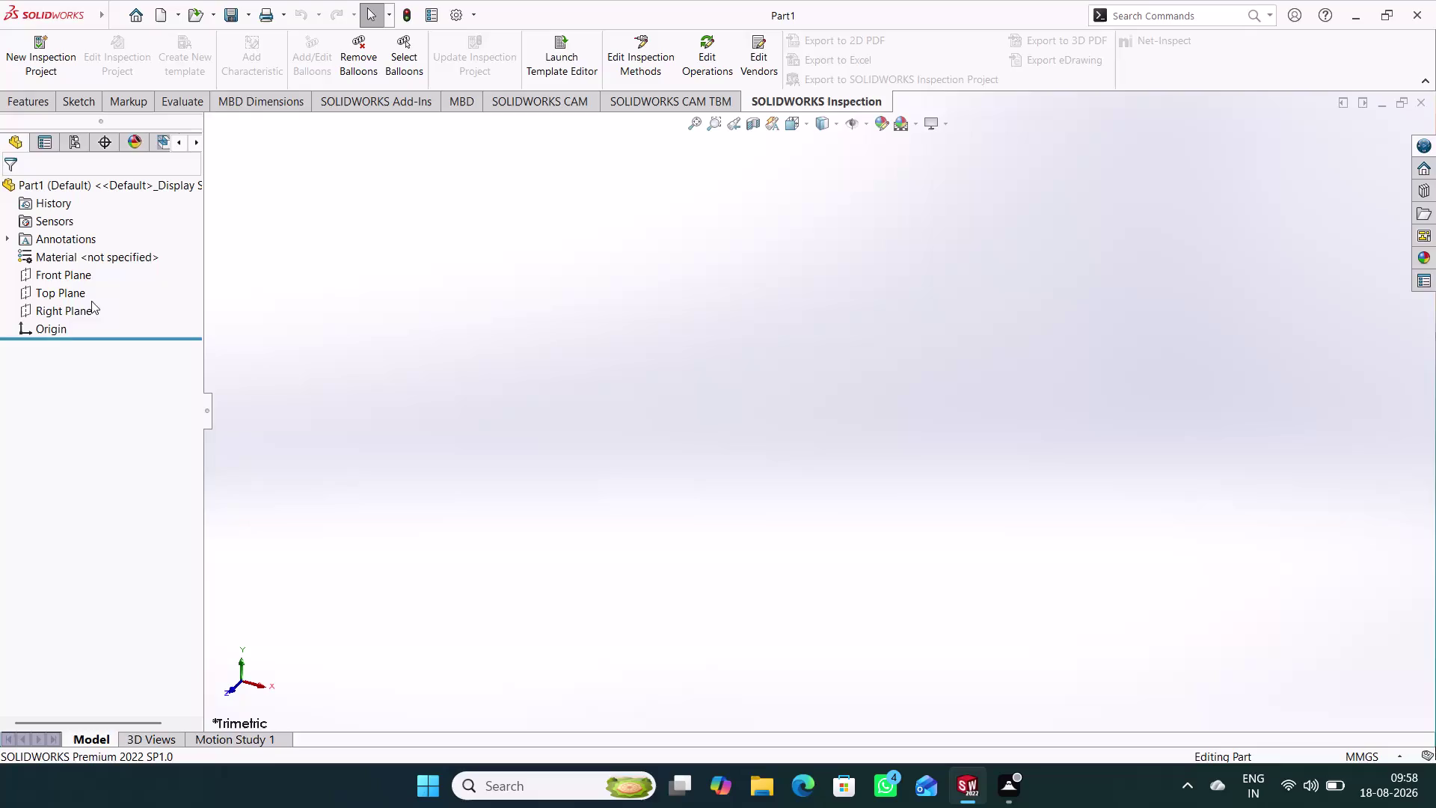
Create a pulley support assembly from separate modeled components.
Start a new sketch on the Right Plane, ready to draw lines.
click(92, 316)
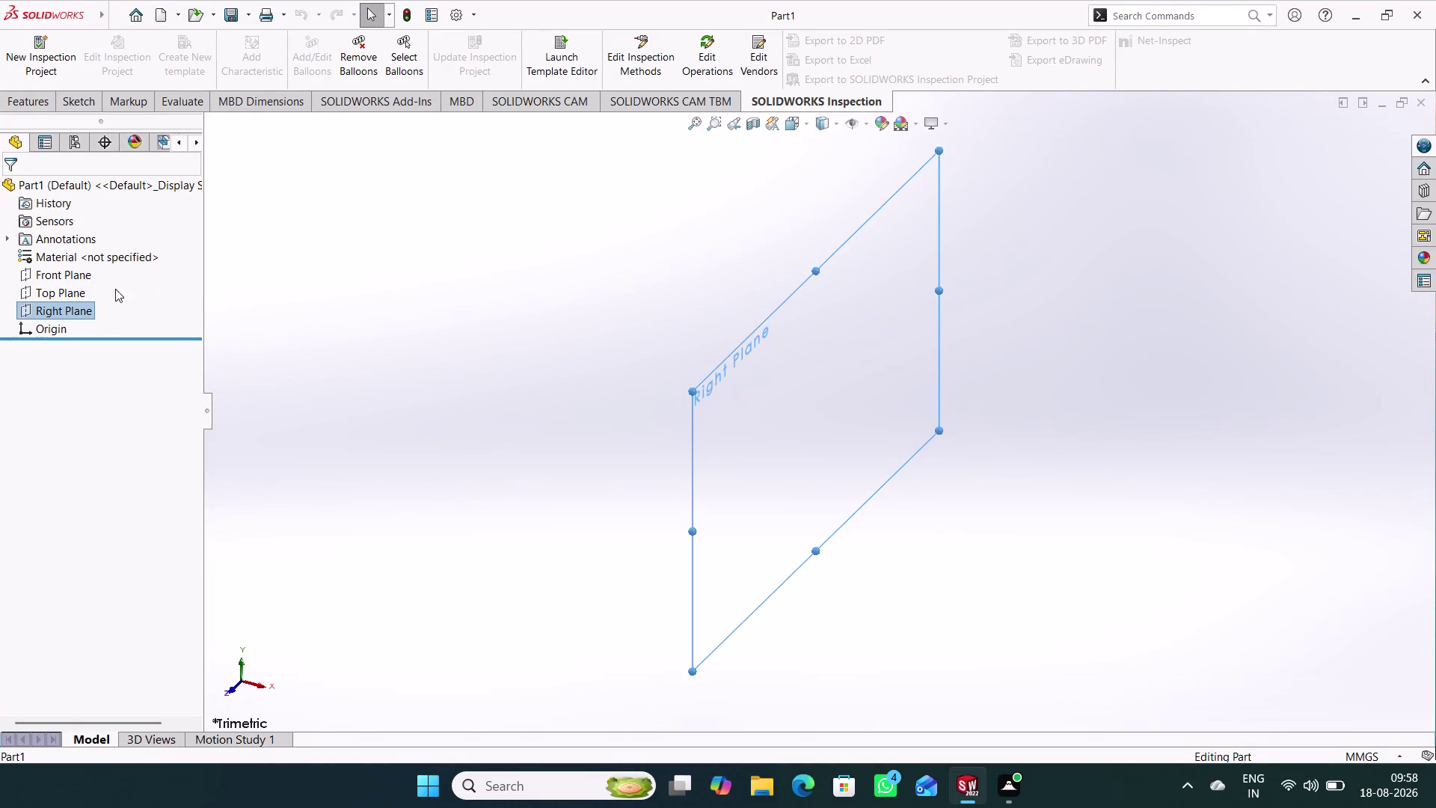
right_drag(304, 243, 297, 247)
click(327, 227)
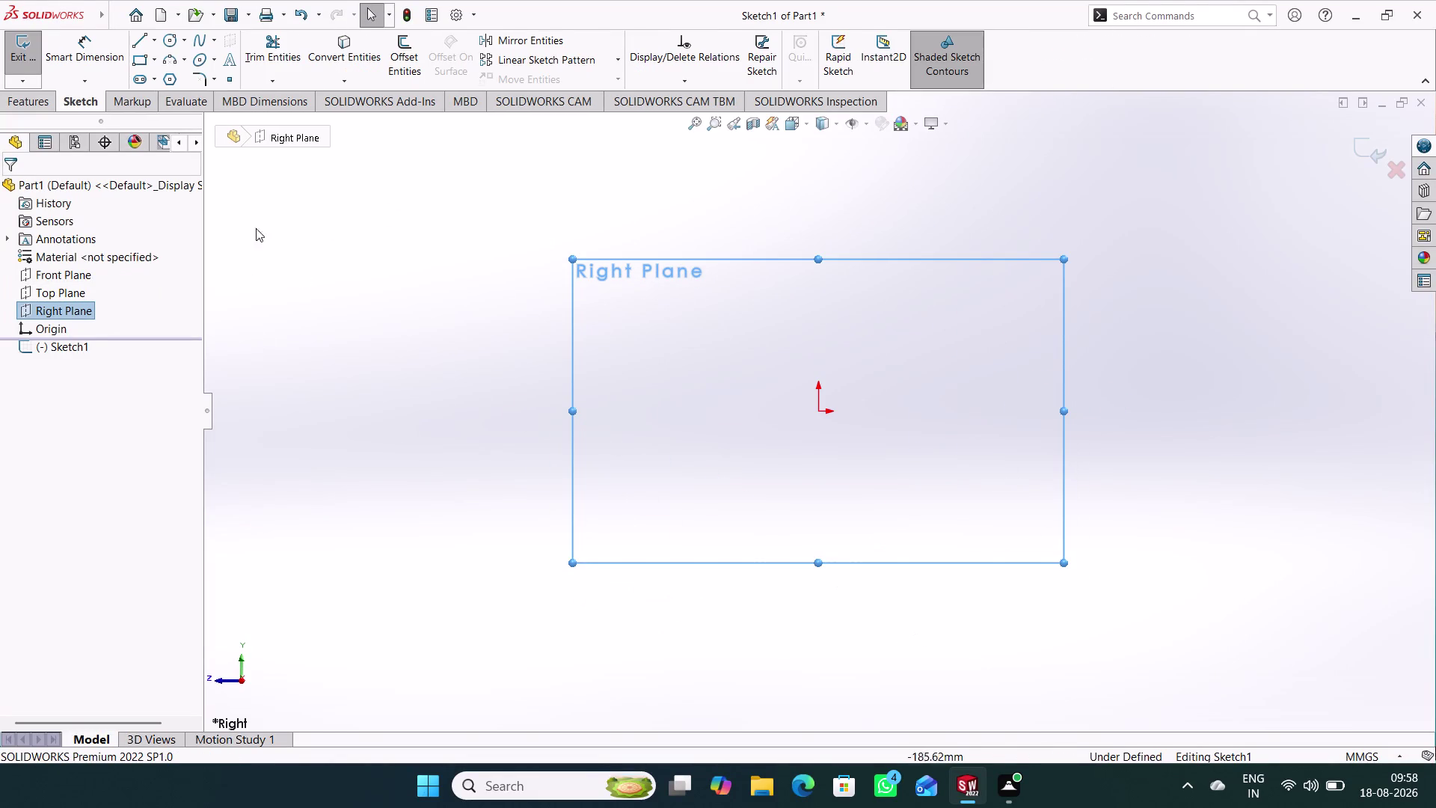
click(137, 41)
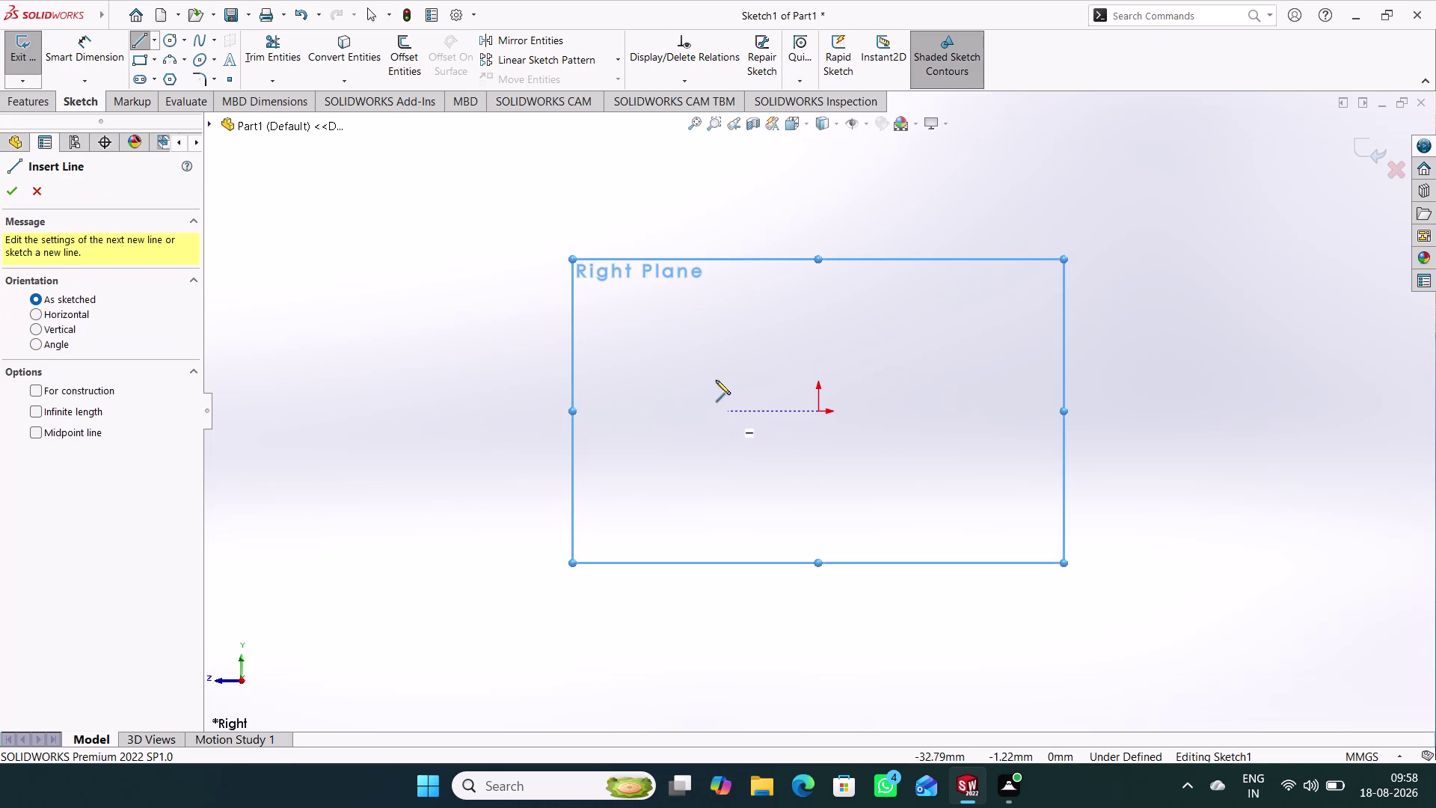
Draw the closed V-notch block outline from line segments and accept the low-memory warning.
click(758, 343)
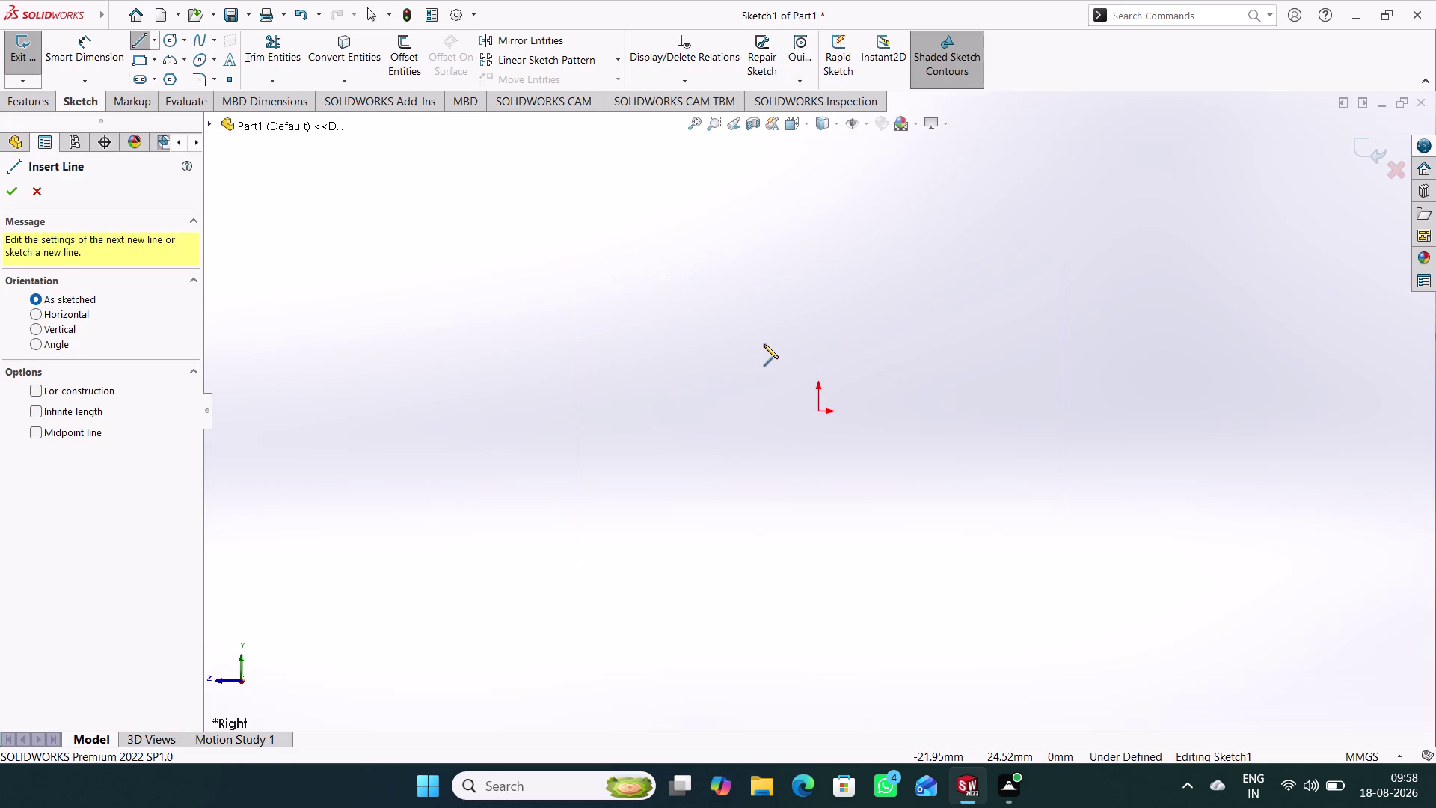
click(915, 340)
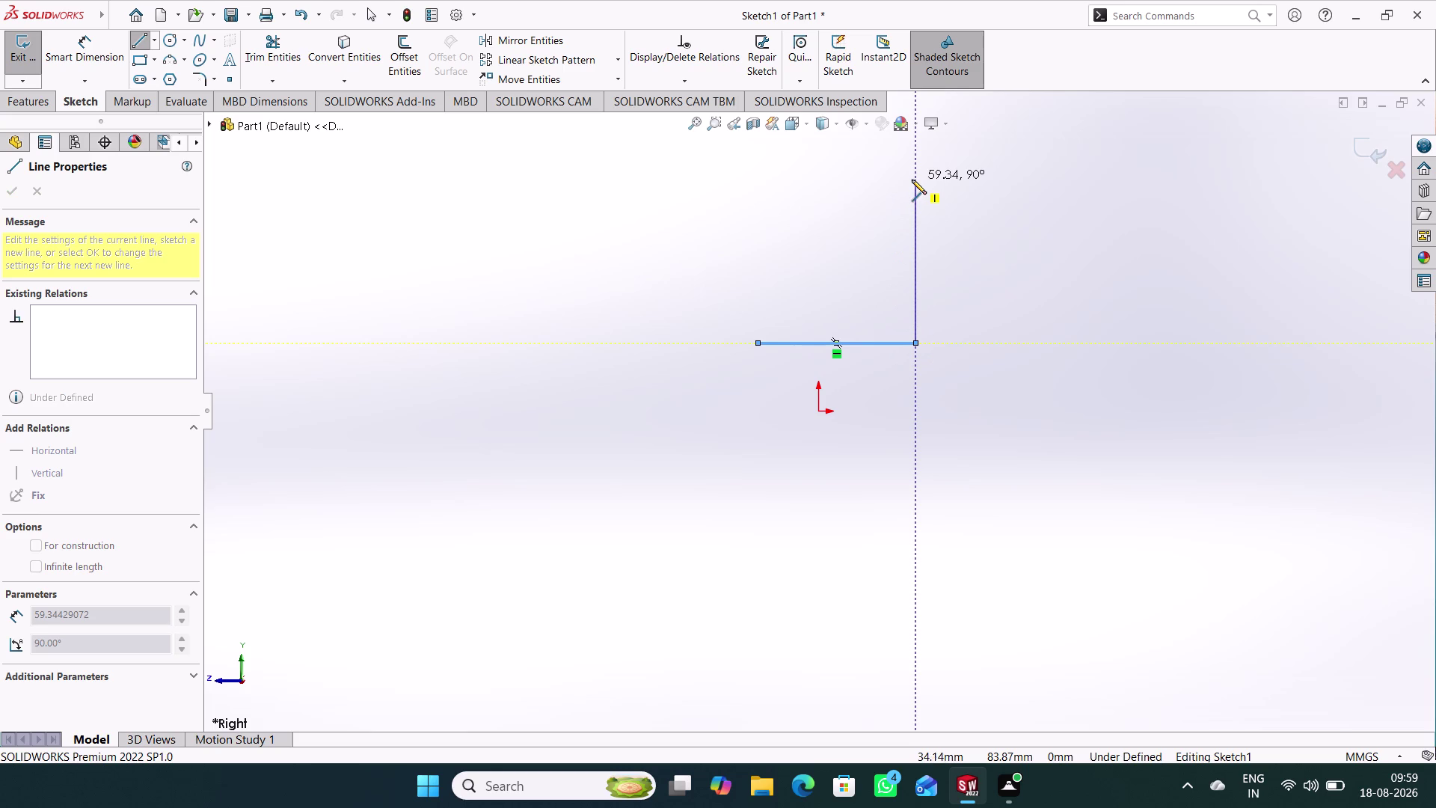
click(912, 180)
click(883, 181)
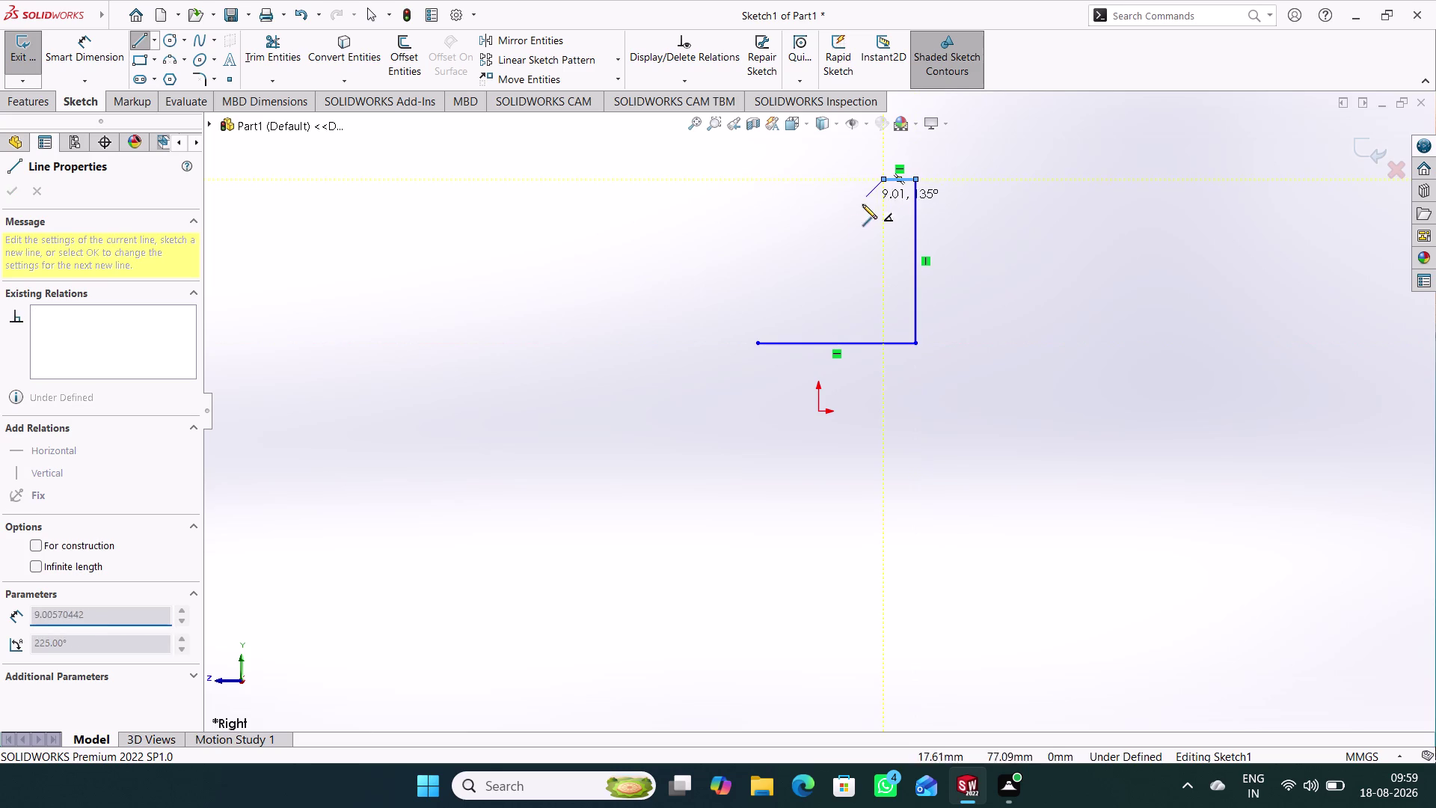
click(839, 240)
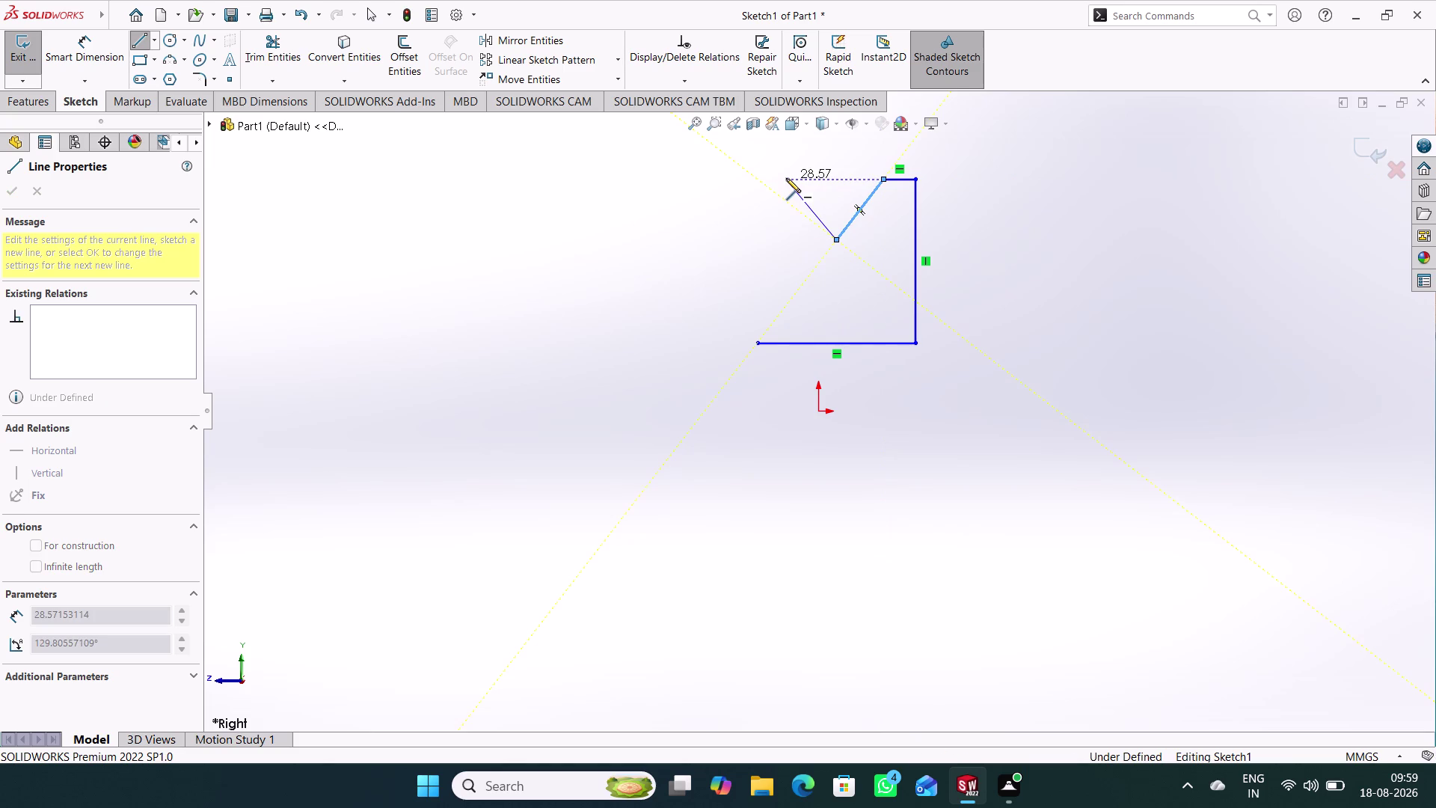
click(786, 178)
click(757, 179)
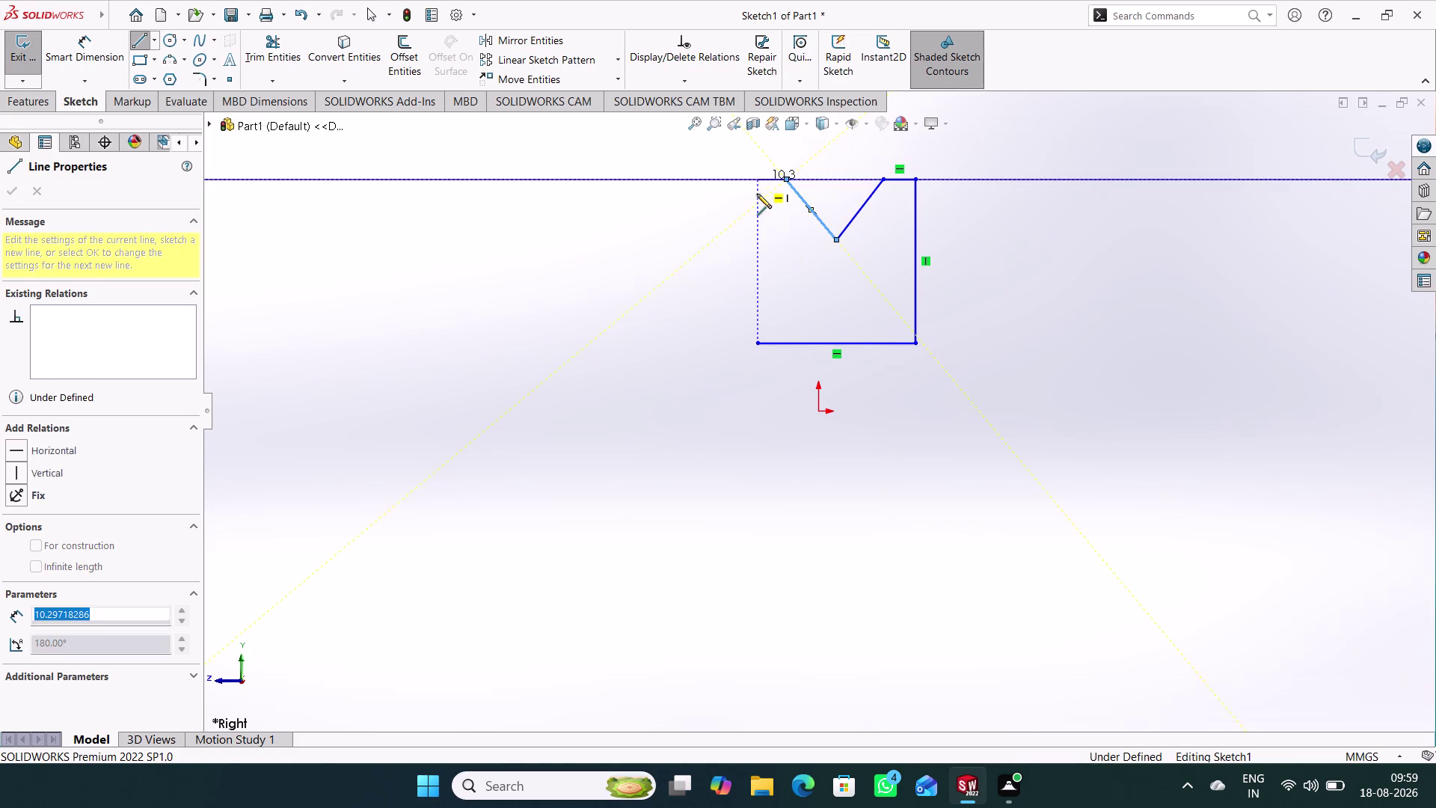
click(758, 343)
right_click(609, 299)
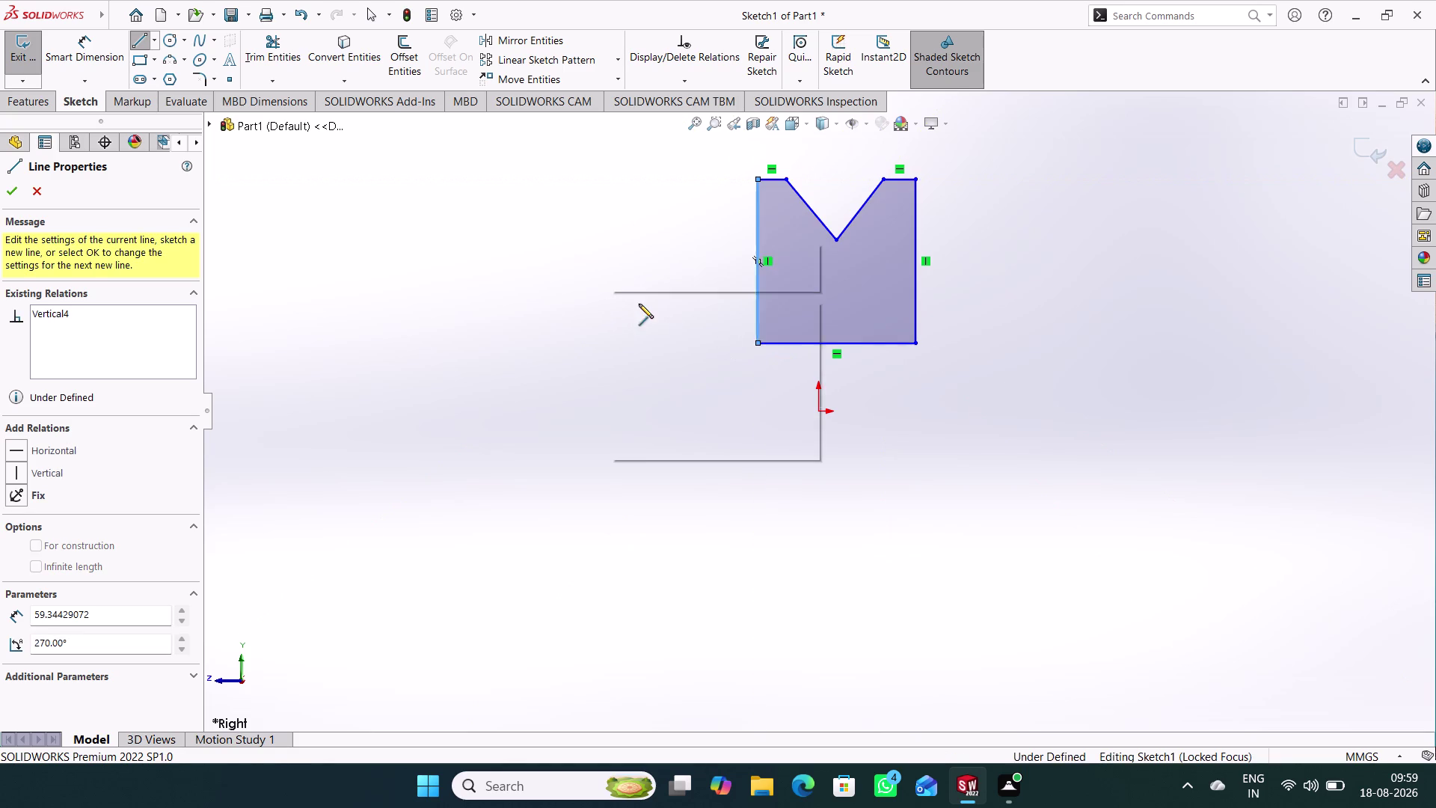
click(667, 310)
click(899, 437)
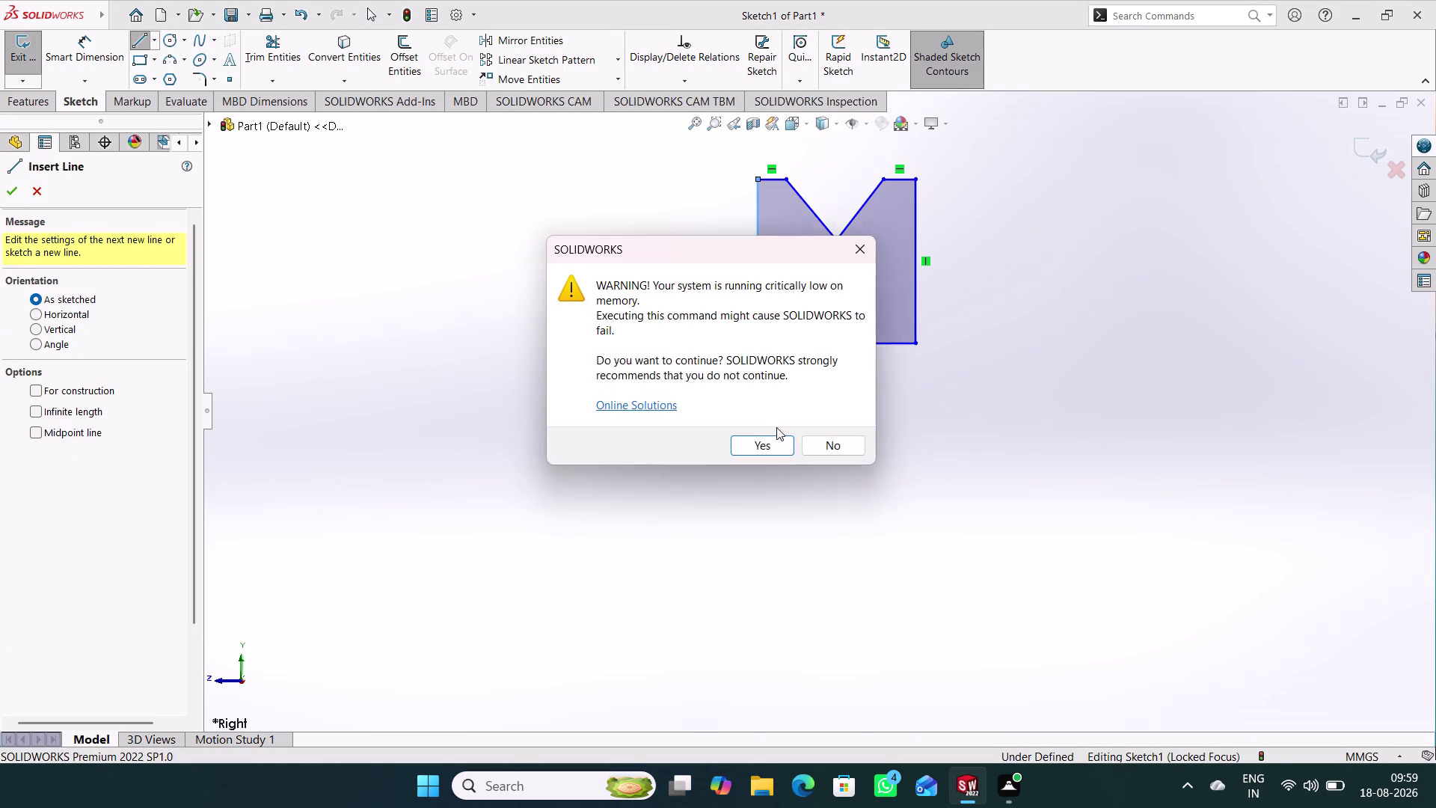
click(767, 446)
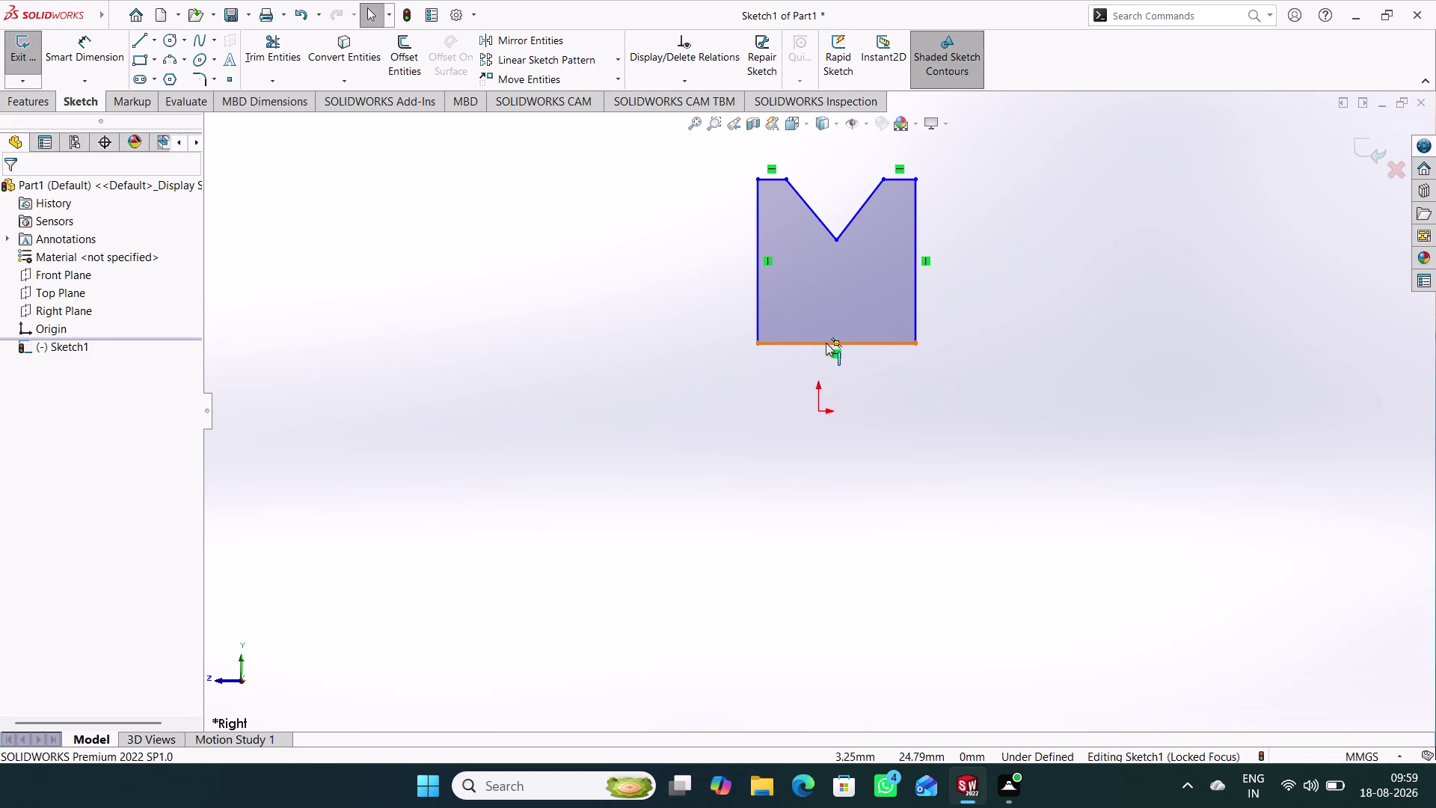
Add a Vertical relation between the bottom edge's midpoint and the origin.
click(837, 340)
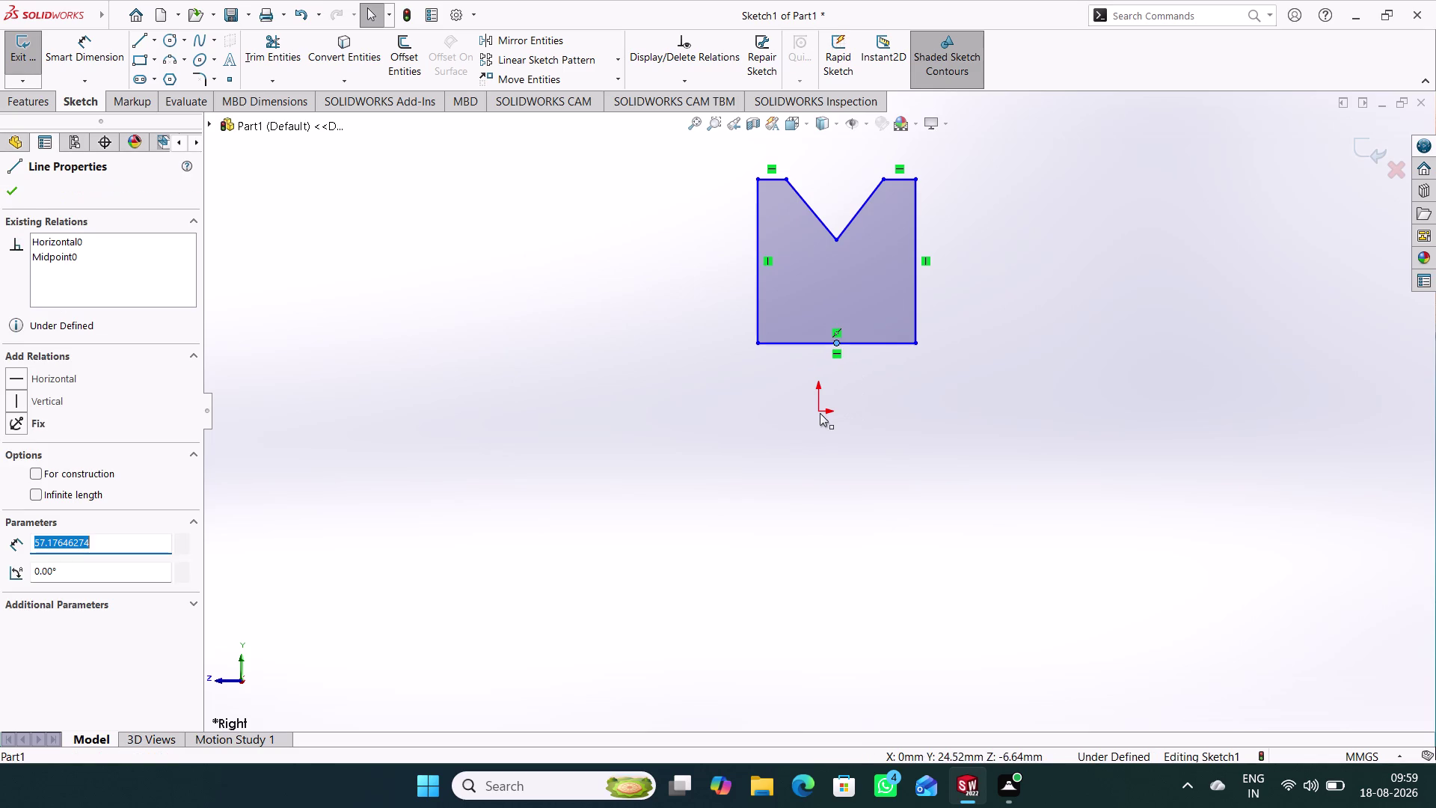
click(820, 413)
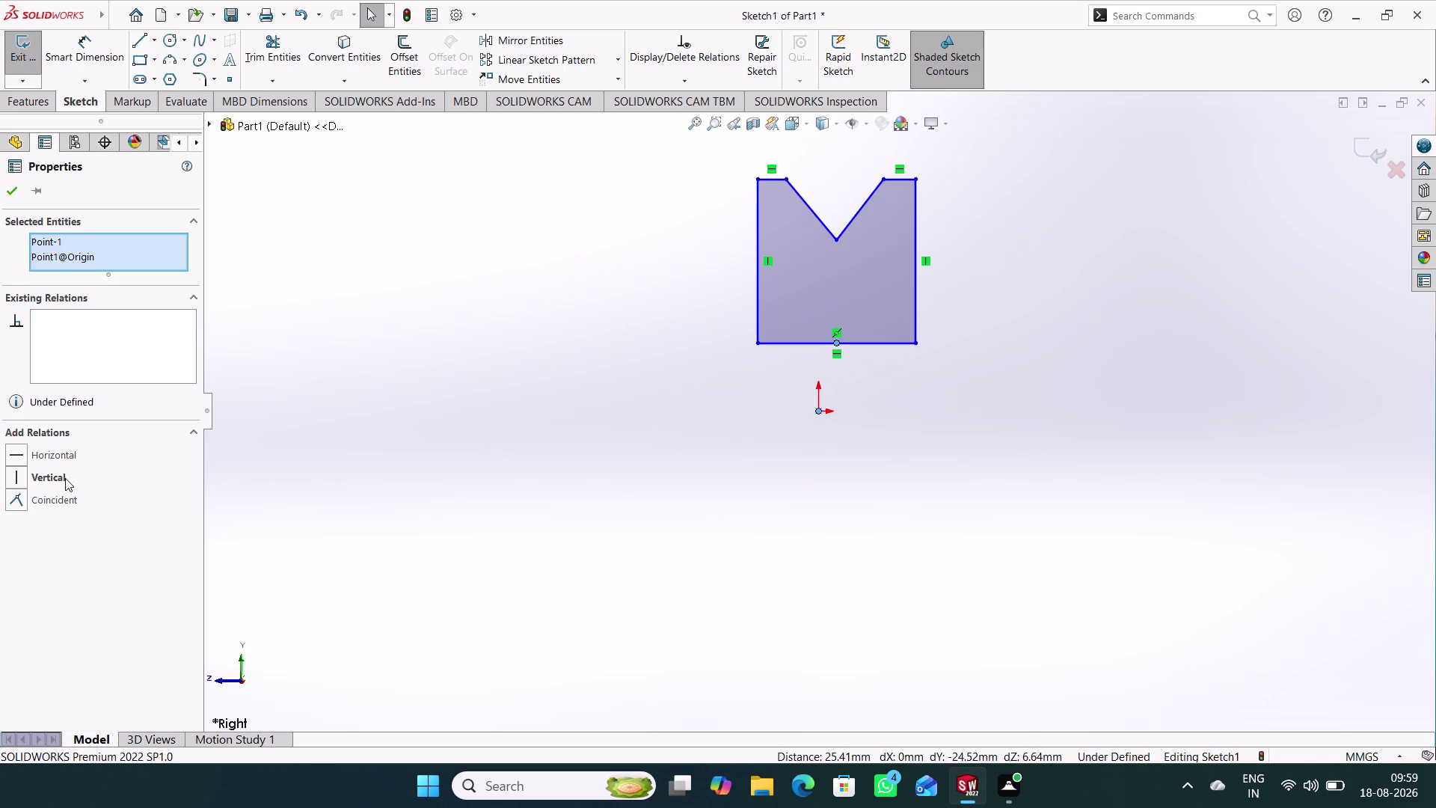
click(59, 477)
click(555, 405)
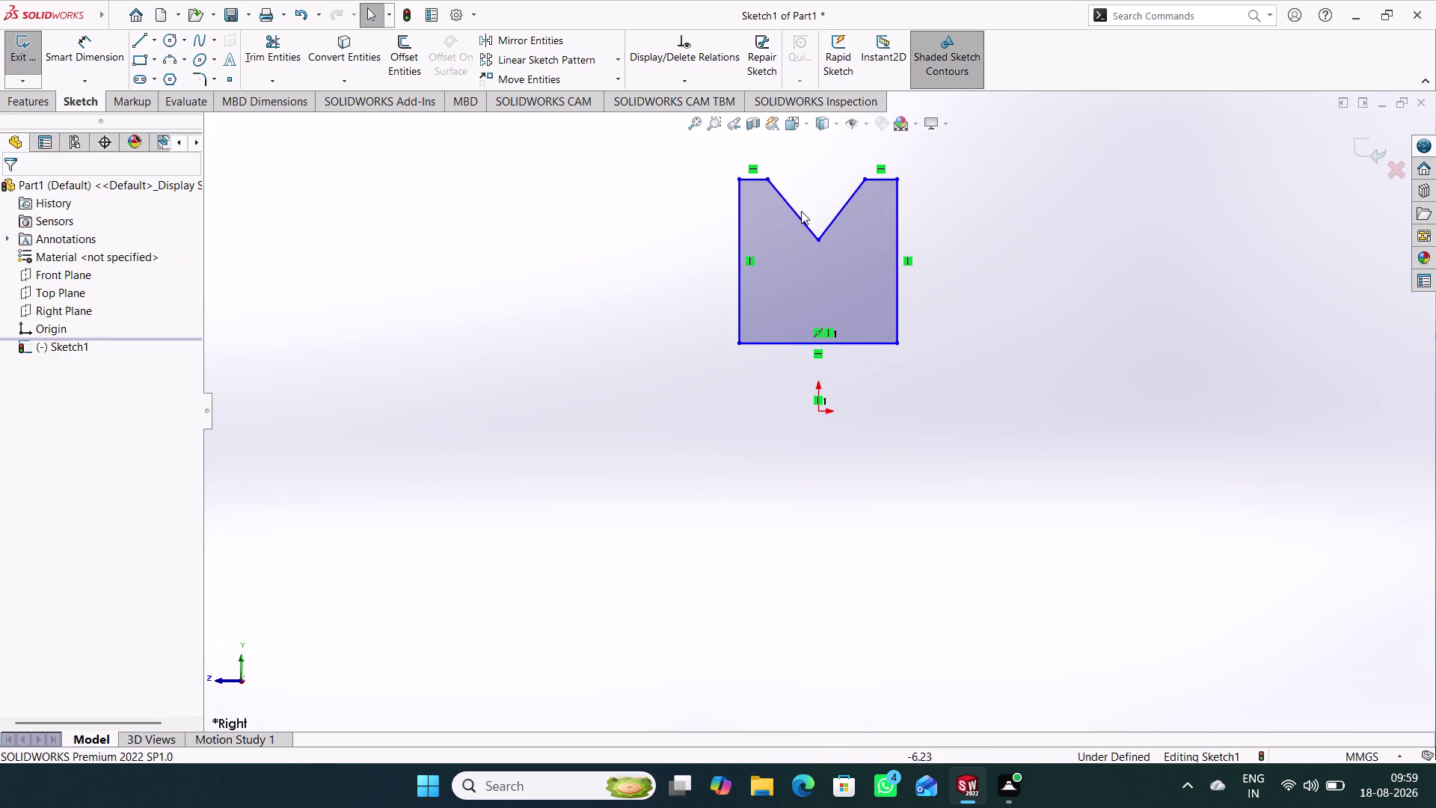
click(1058, 289)
right_drag(635, 488, 596, 231)
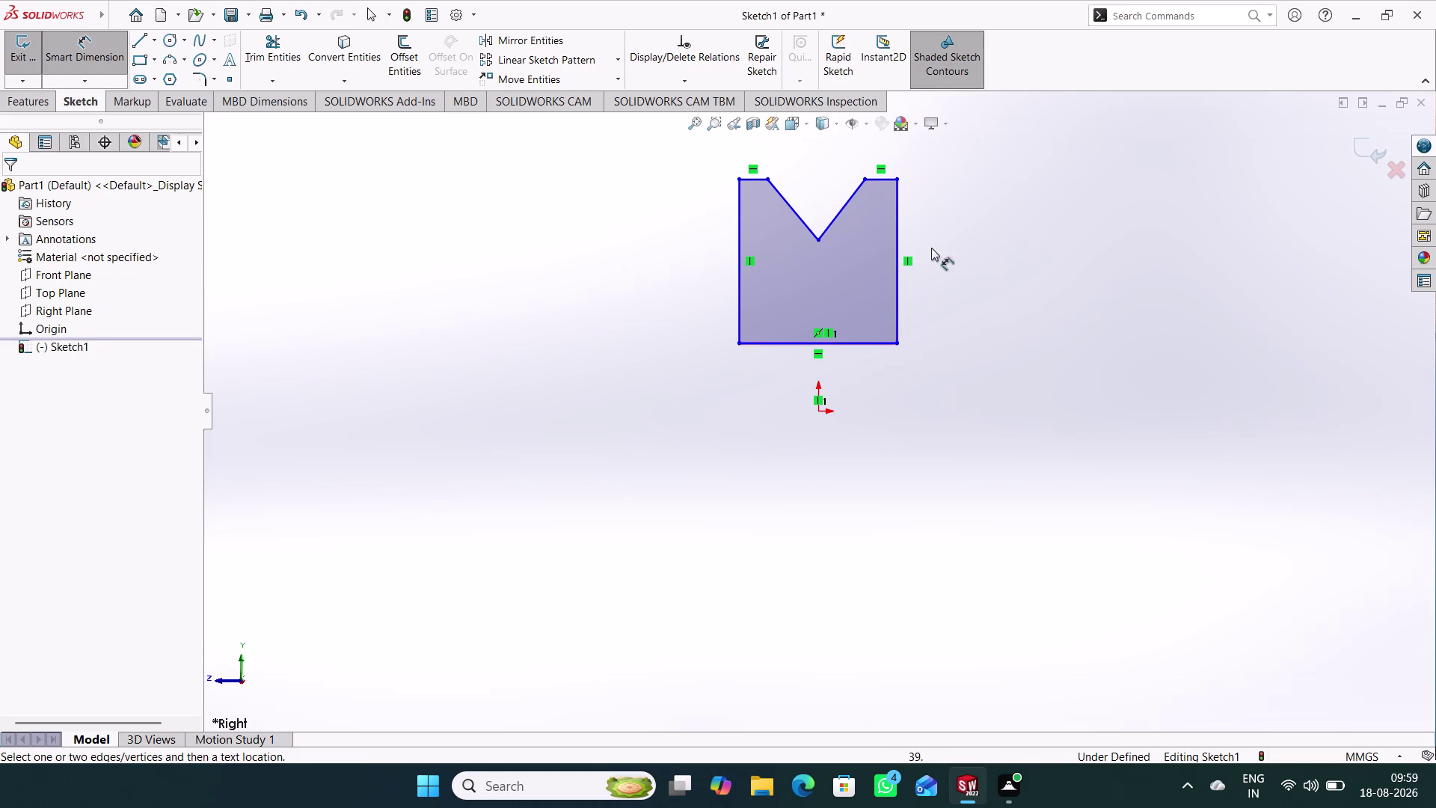
Dimension the origin to the top corner as 15.
click(819, 411)
click(901, 177)
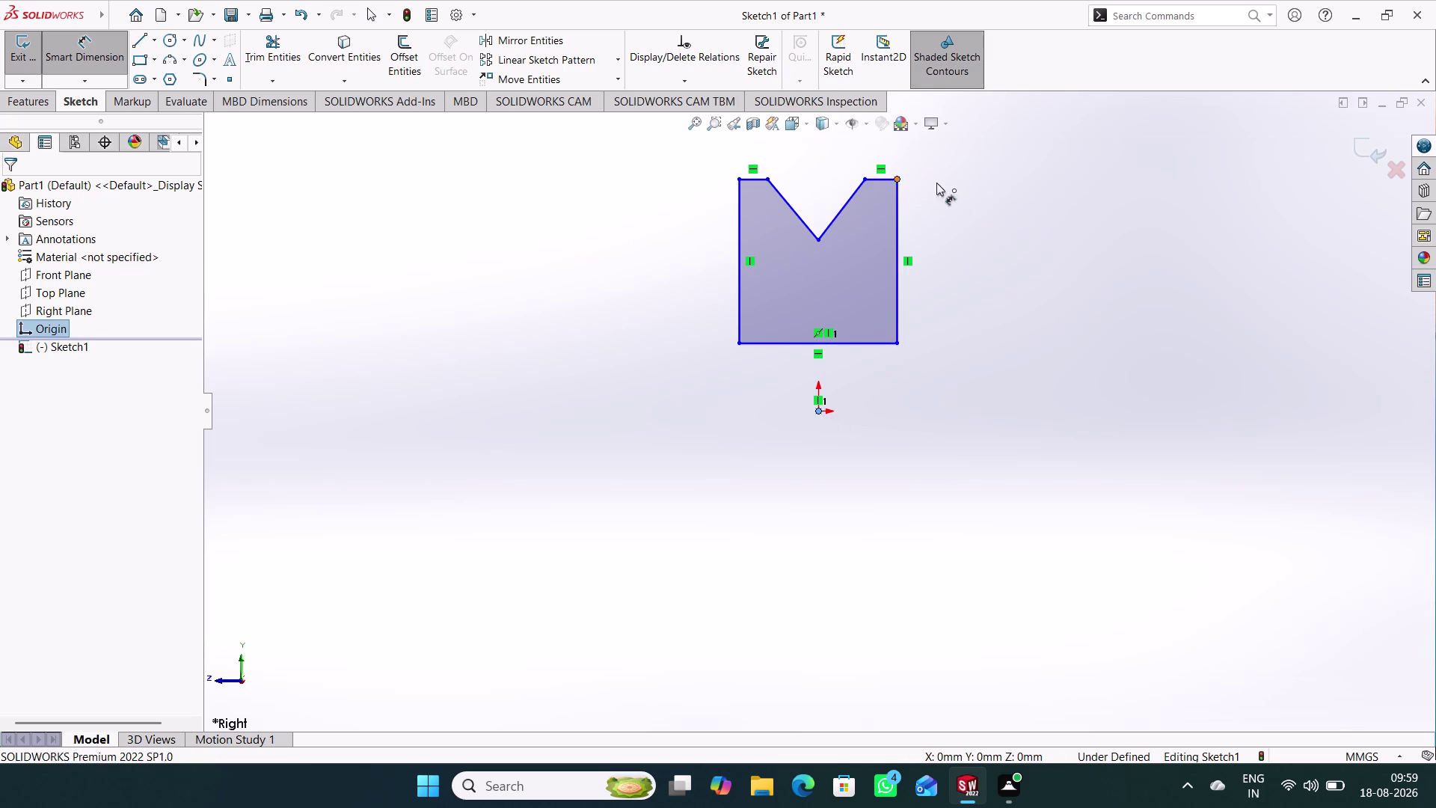
click(1007, 291)
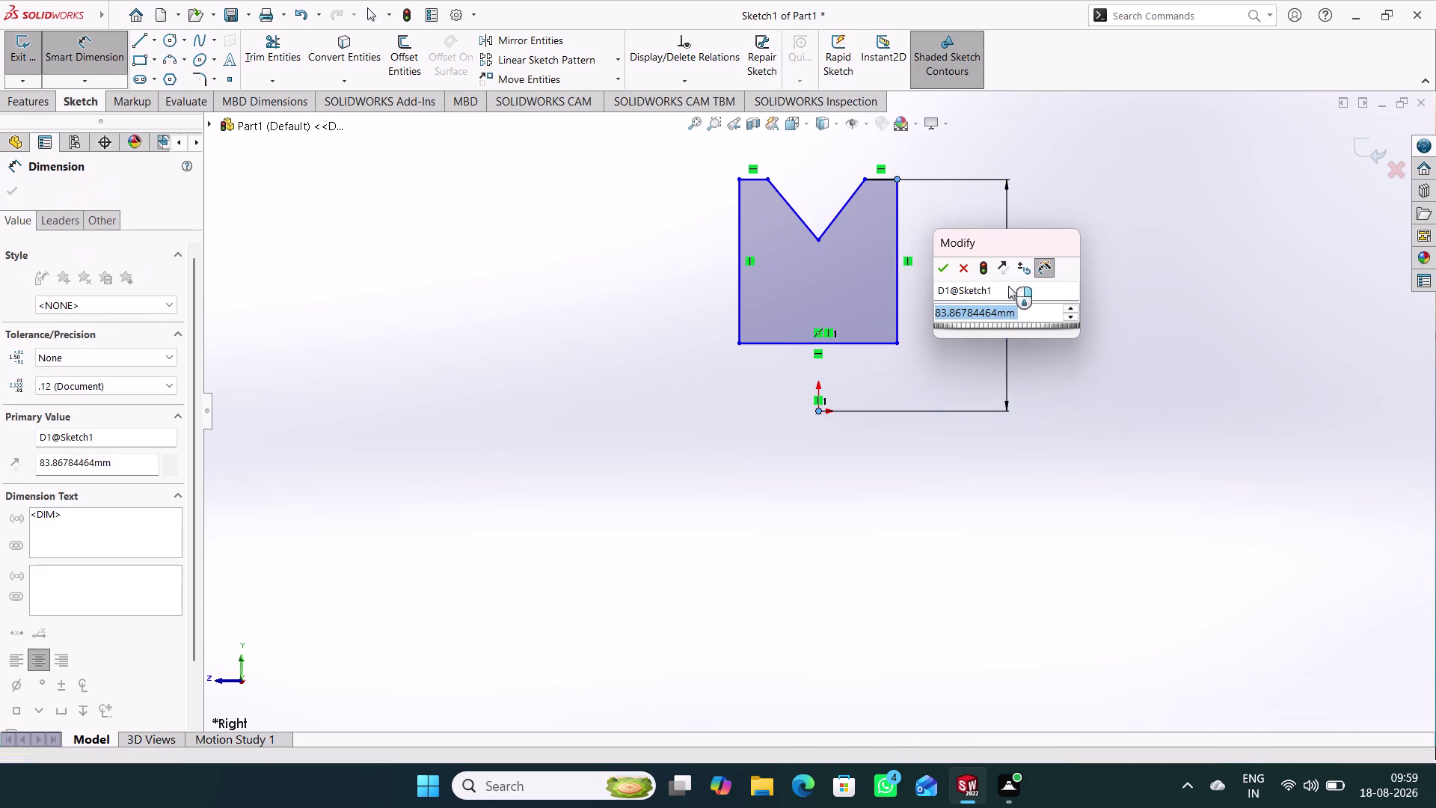
text(15)
key(Return)
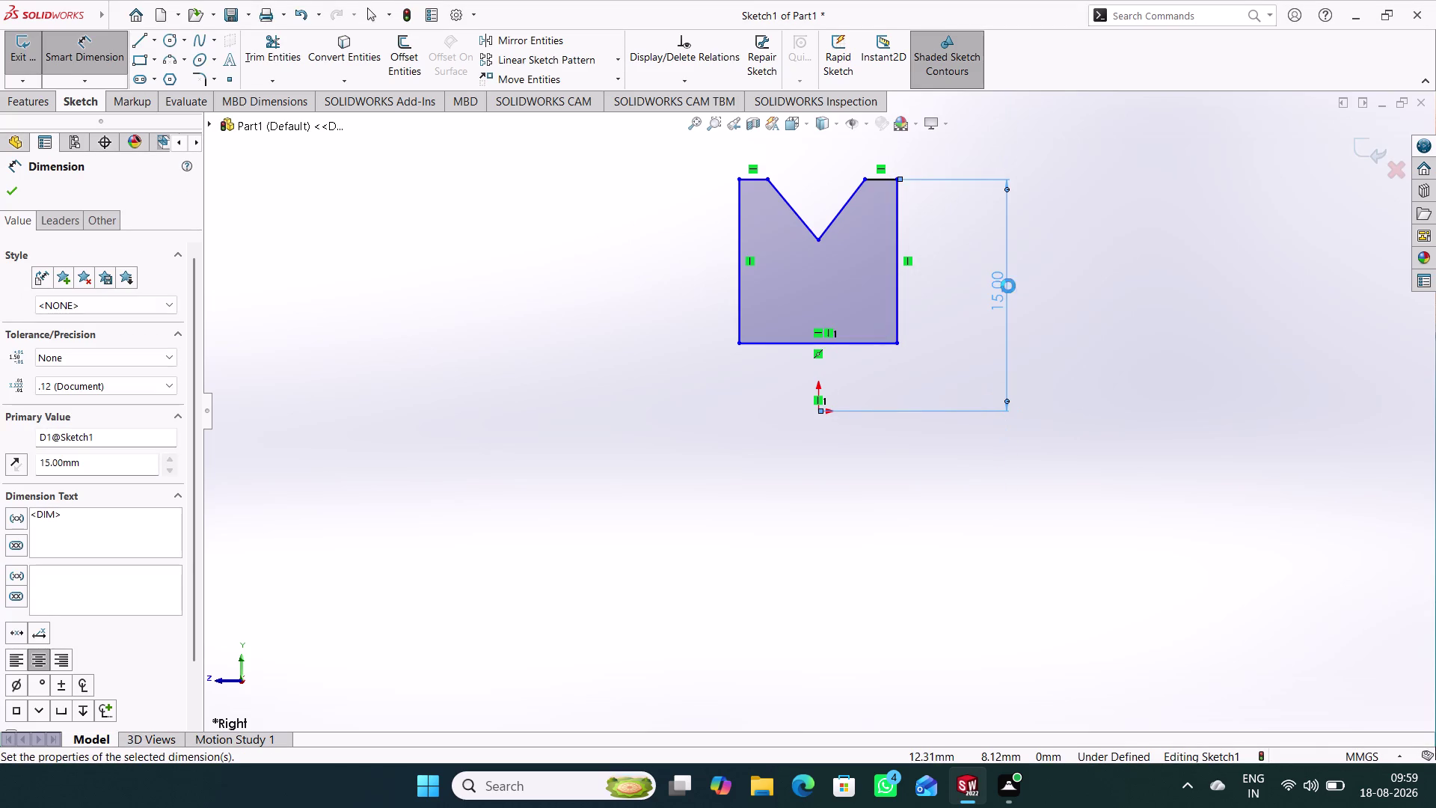
click(1139, 307)
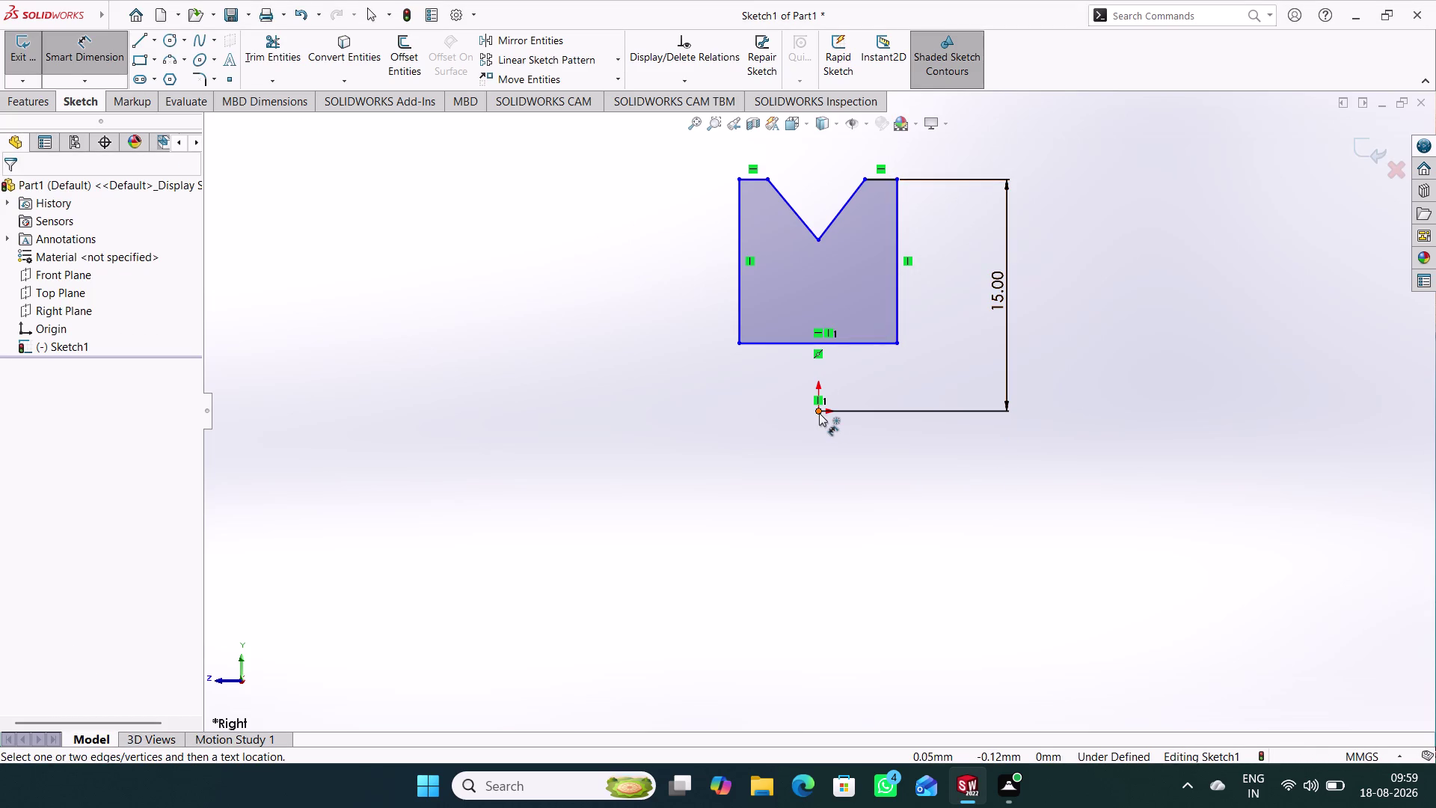
Dimension the origin to the bottom corner as 11.25/2 (5.63).
click(820, 413)
click(898, 346)
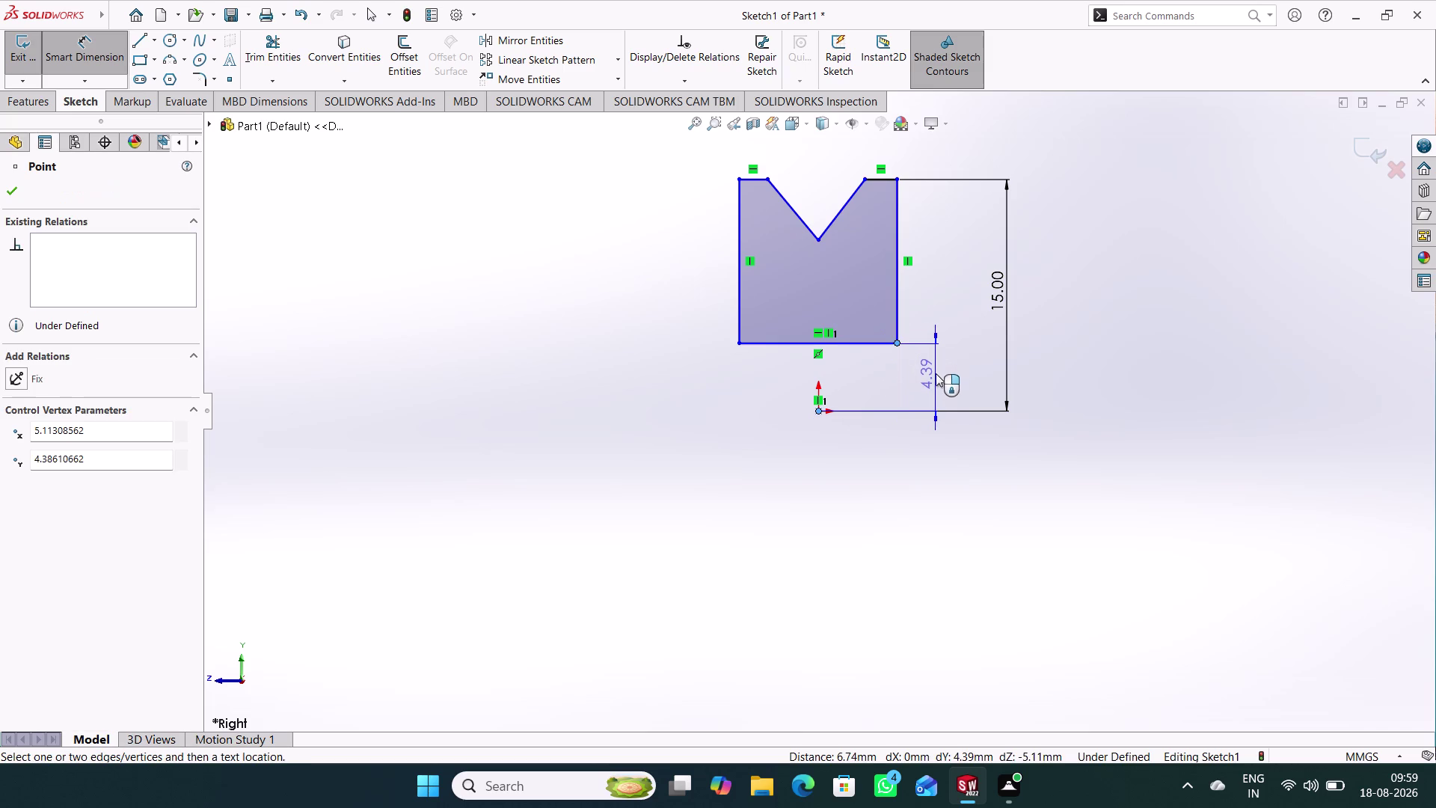
click(935, 377)
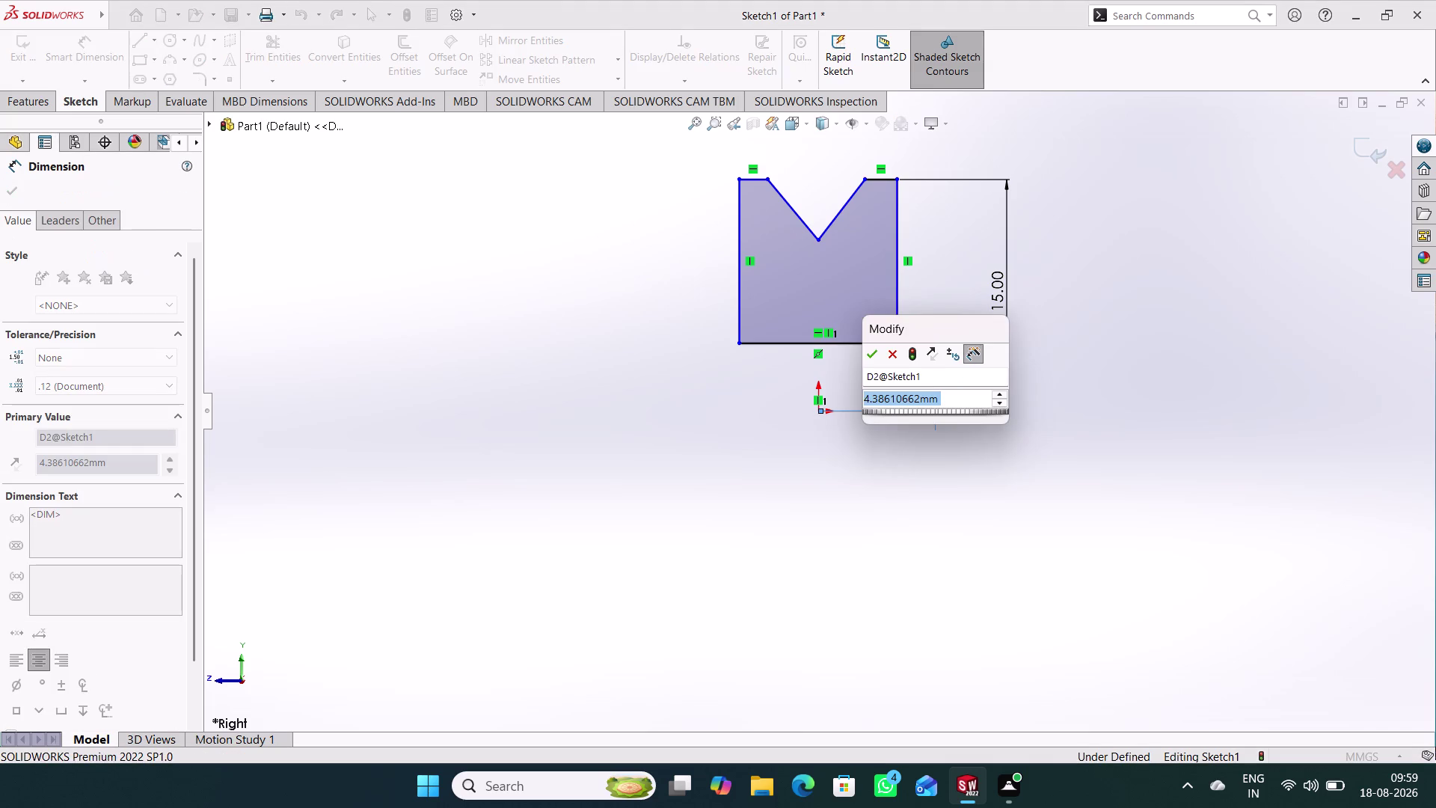
text(11)
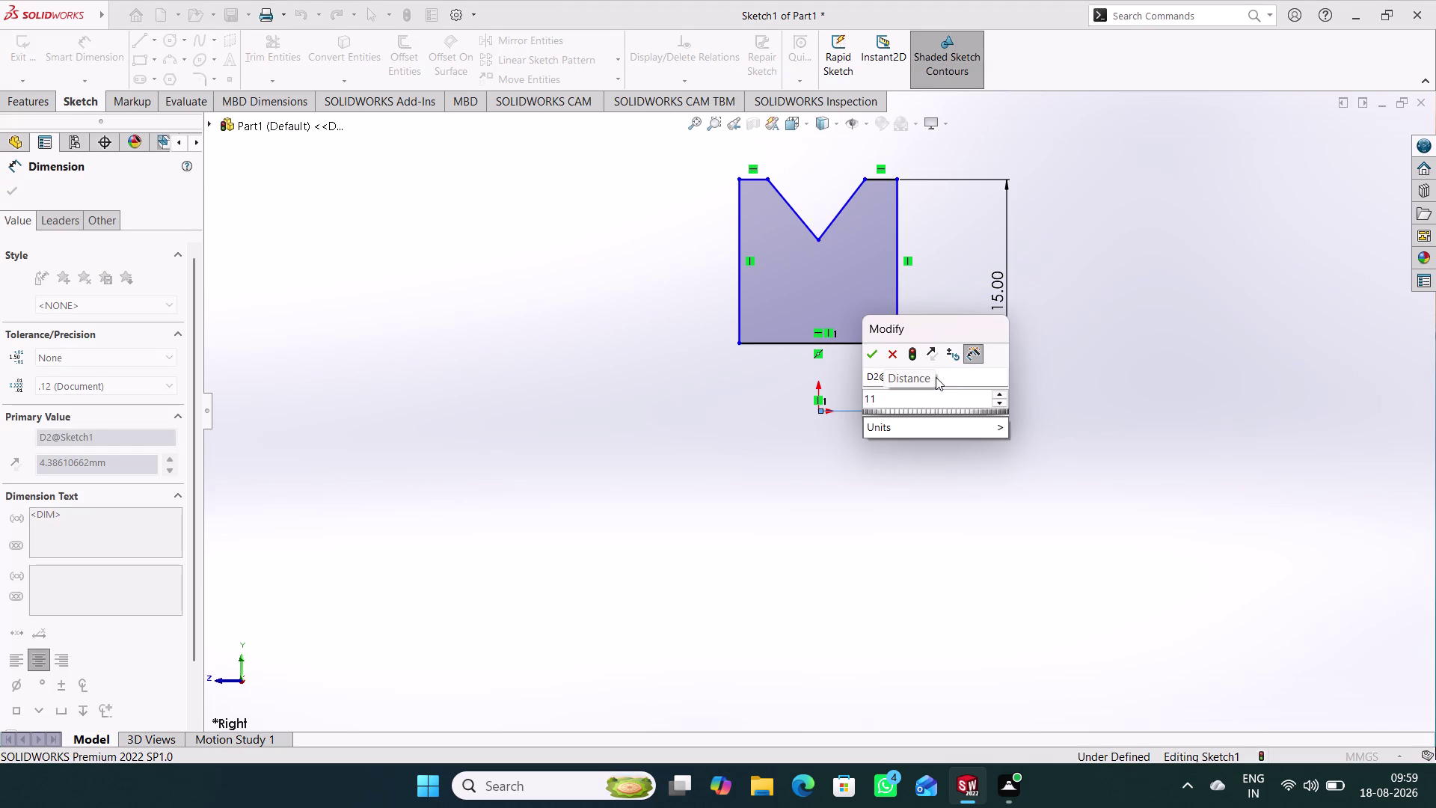
text(.25/)
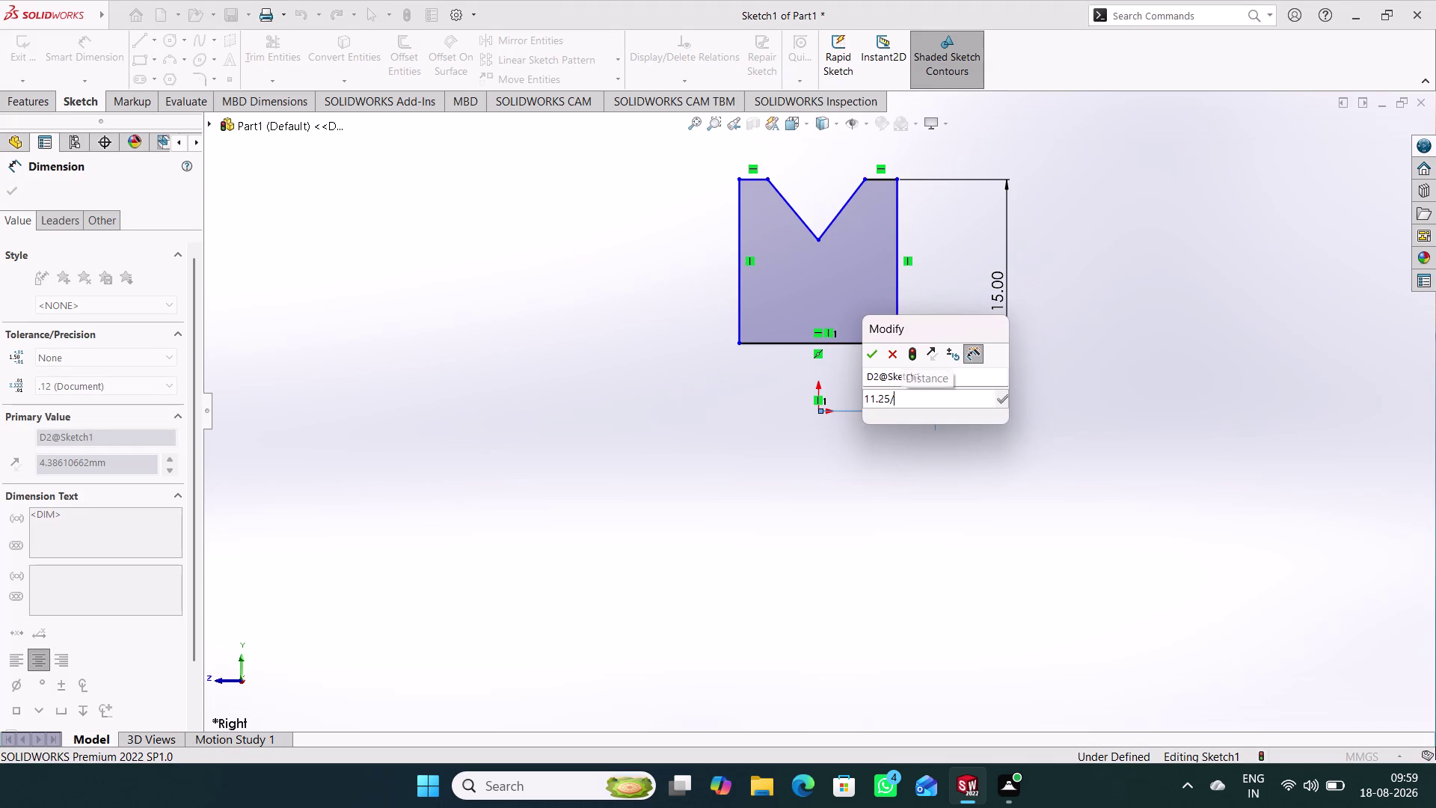
text(2)
key(Return)
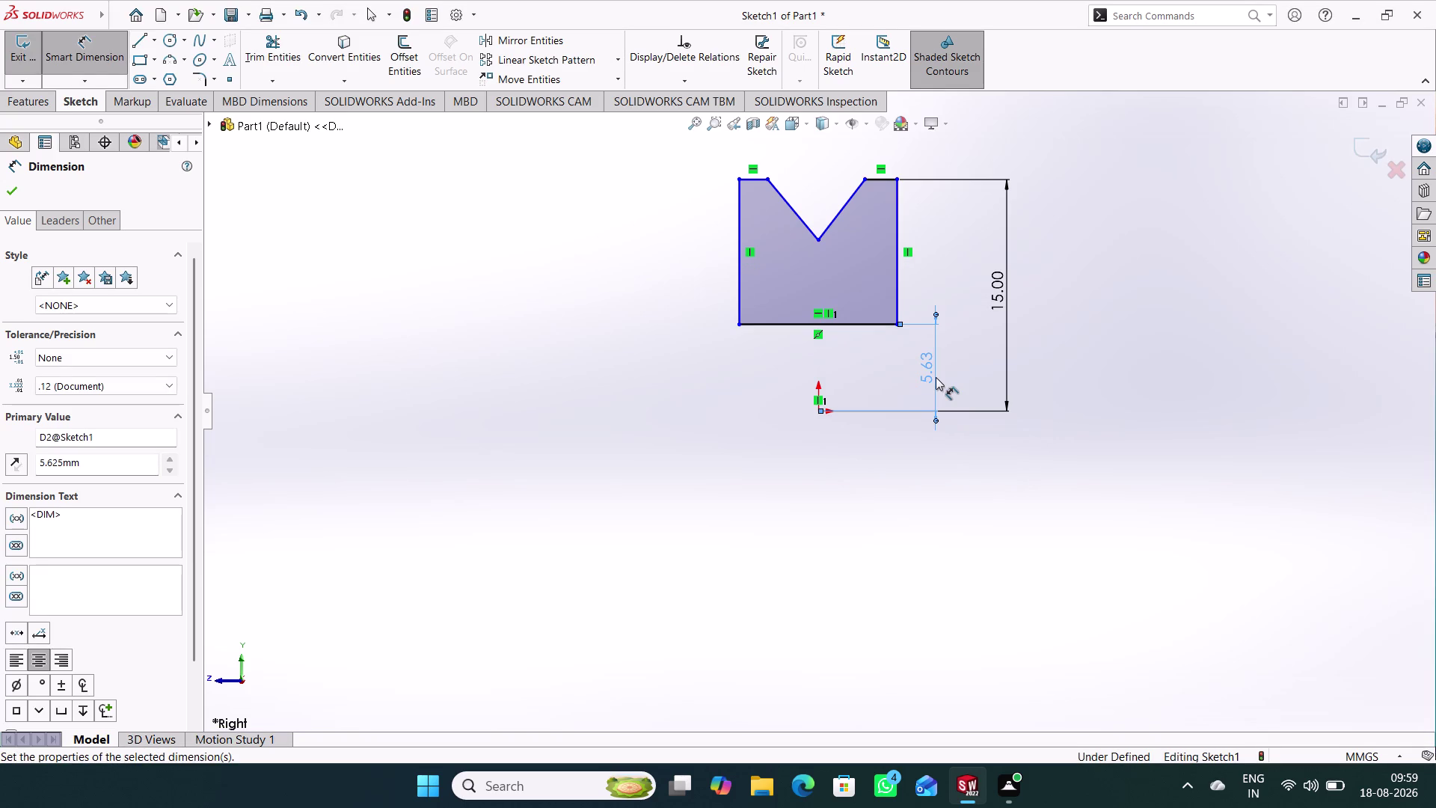